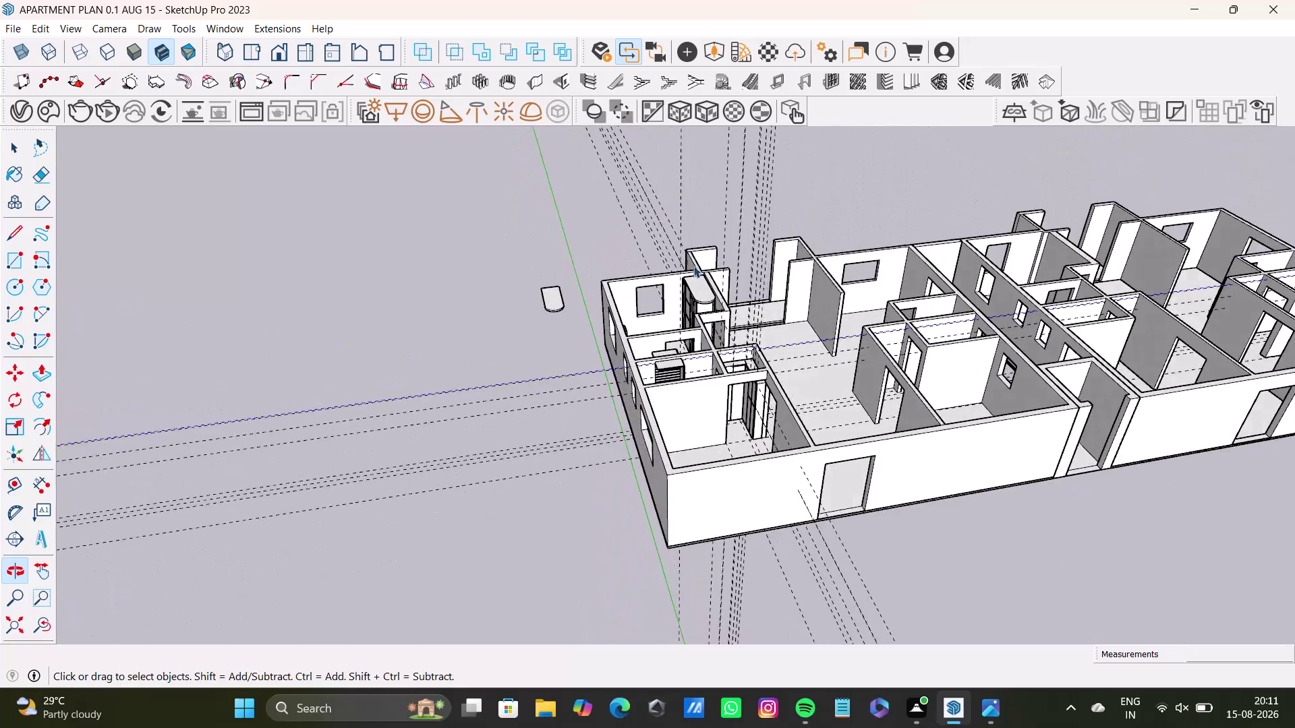
Zoom in and orbit from the apartment overview to look down over the bathroom's basin and cabinet.
scroll(up, 3)
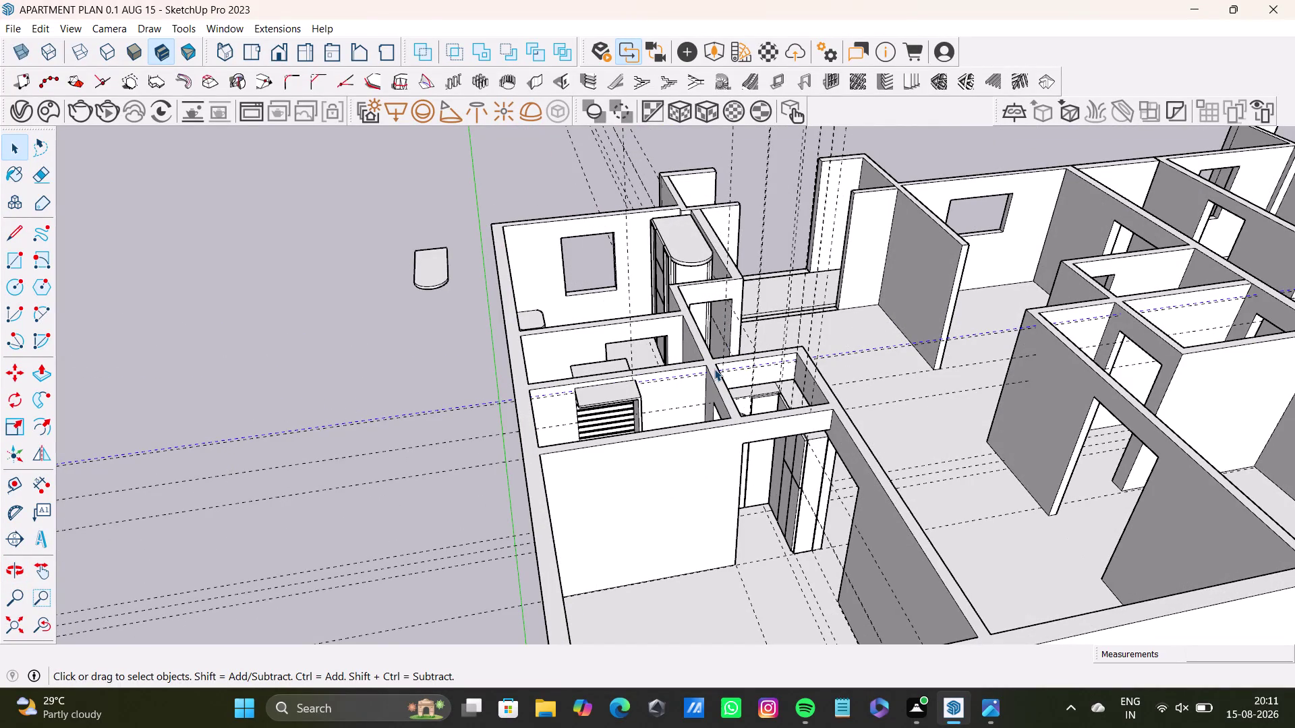
scroll(up, 3)
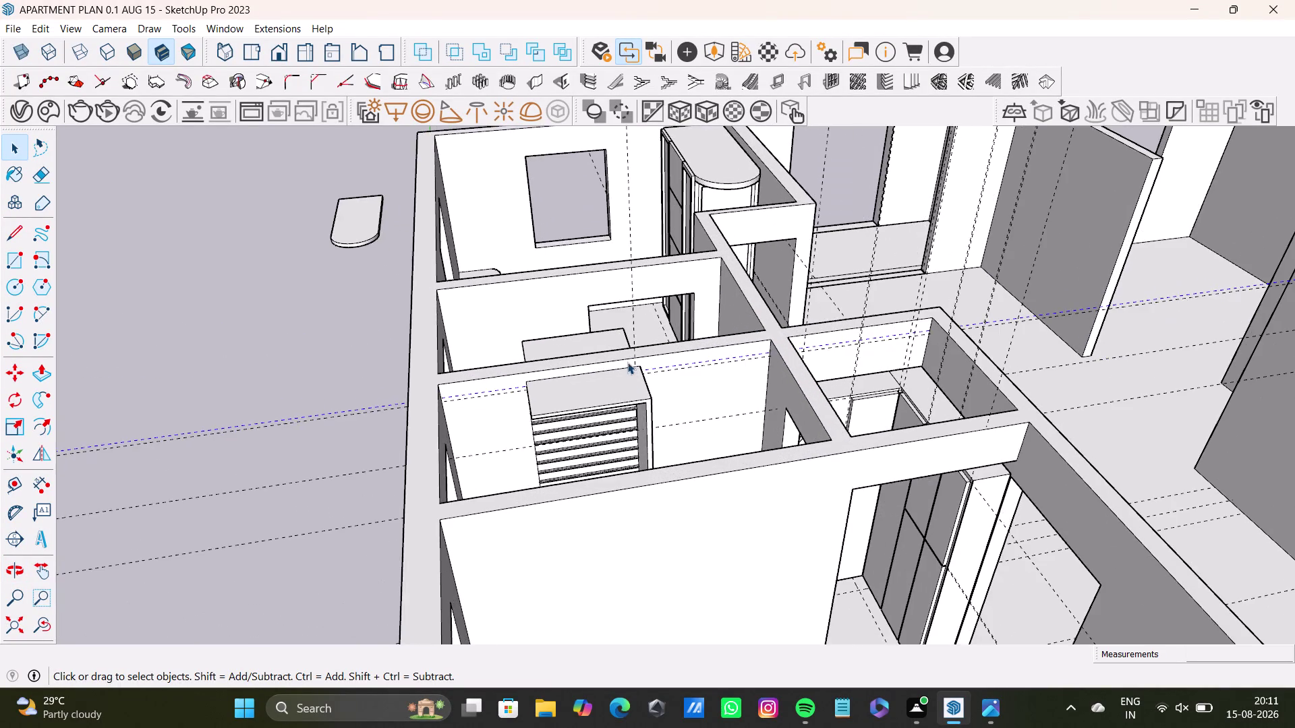
middle_drag(627, 360, 663, 638)
scroll(up, 3)
middle_drag(705, 448, 752, 305)
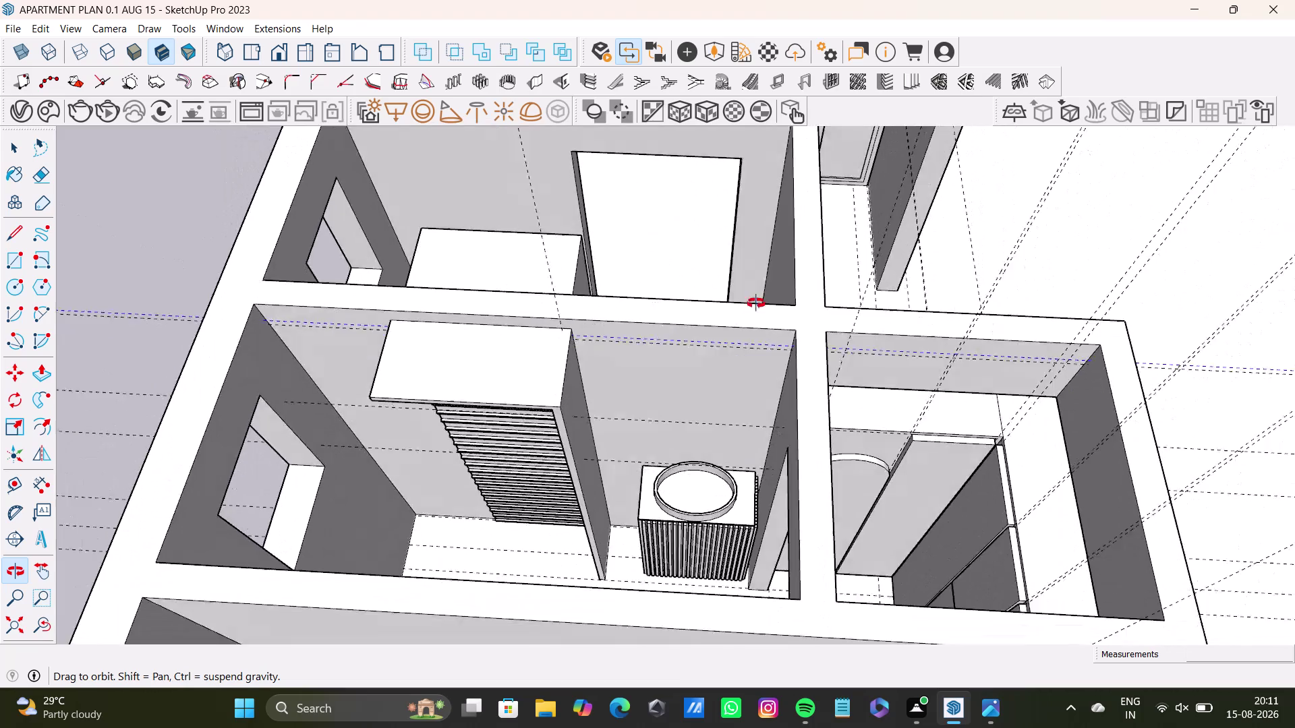
middle_drag(752, 304, 808, 272)
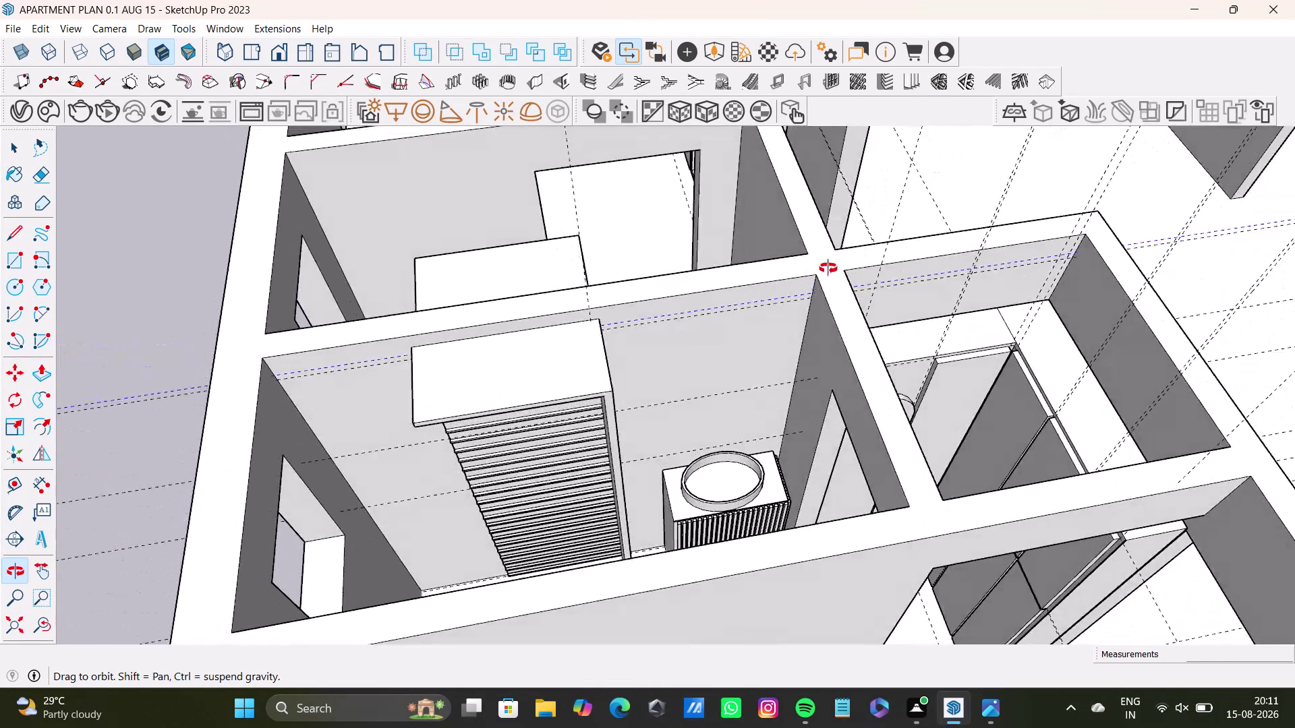
middle_drag(808, 272, 880, 261)
scroll(down, 3)
scroll(up, 3)
scroll(down, 3)
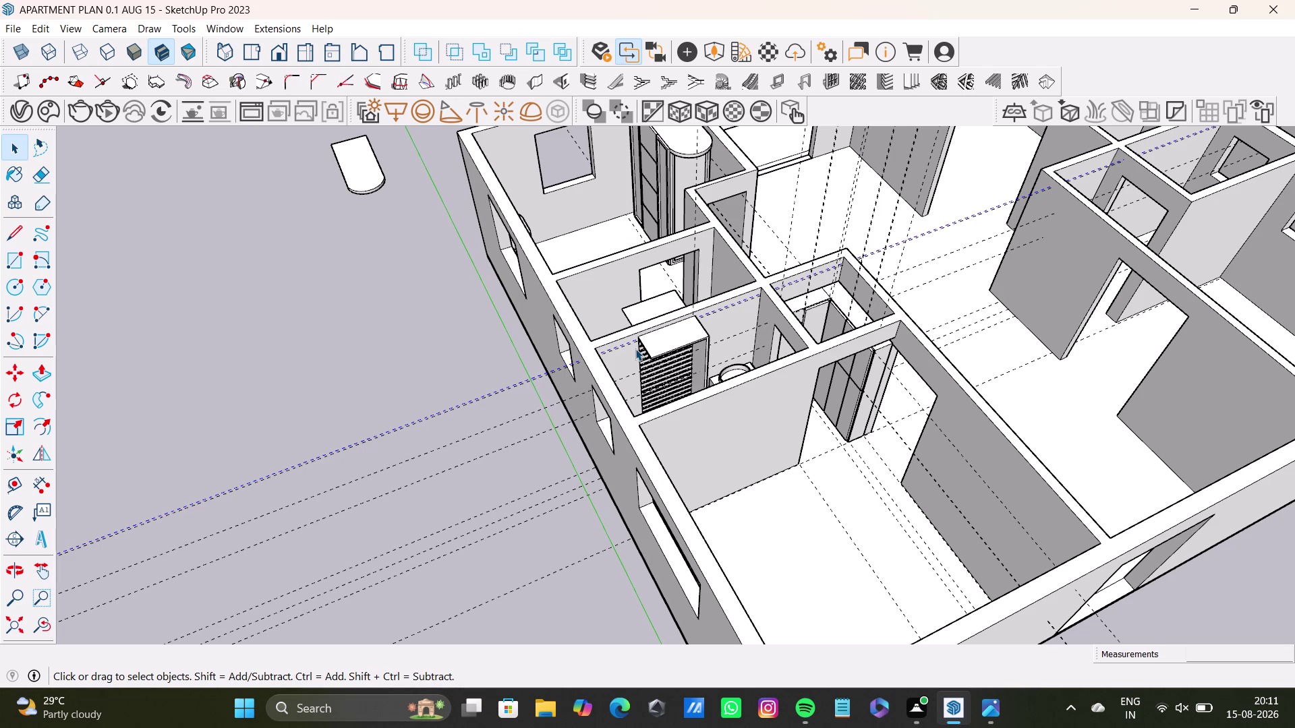
Zoom out and orbit to view the apartment corner from outside.
scroll(down, 3)
scroll(down, 3)
scroll(down, 3)
middle_drag(485, 374, 674, 489)
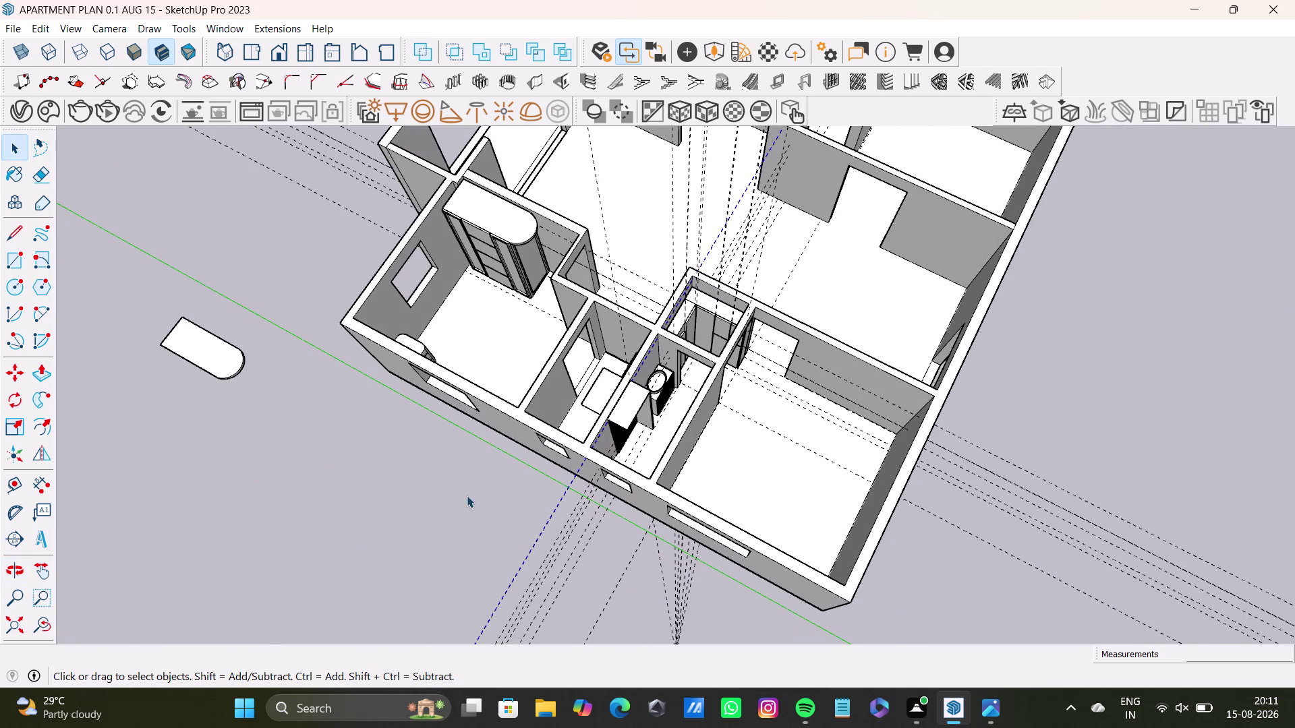
click(448, 503)
scroll(up, 3)
Orbit down into the bathroom for a close-up of the round basin and shower enclosure.
middle_drag(676, 377, 442, 182)
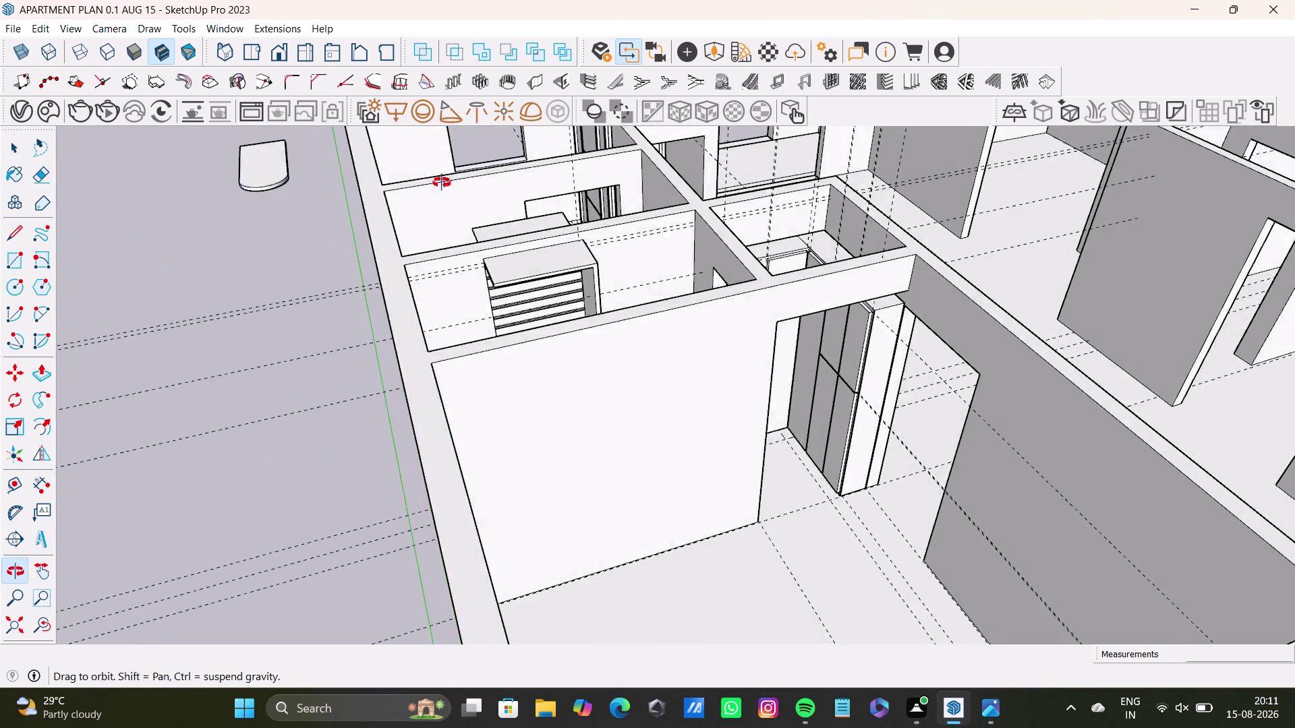
middle_drag(442, 182, 867, 465)
middle_drag(758, 393, 209, 286)
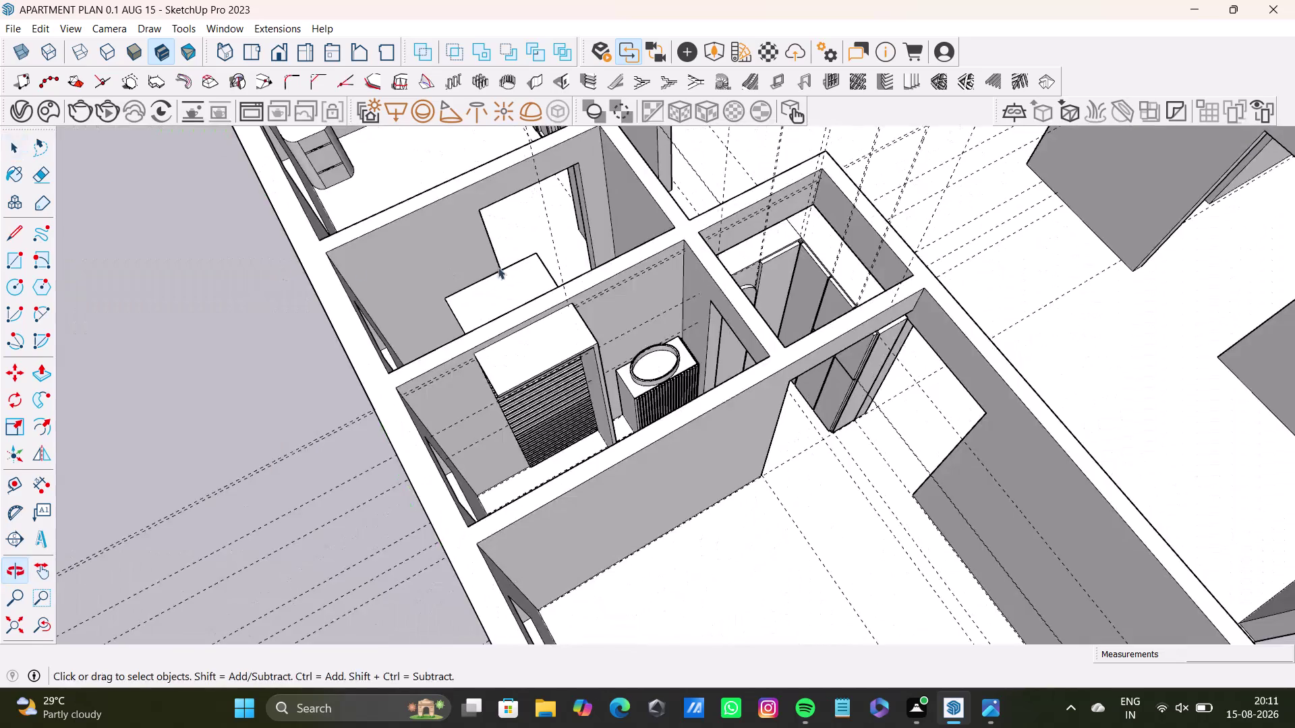
scroll(up, 3)
middle_drag(604, 288, 392, 291)
scroll(up, 3)
middle_click(478, 395)
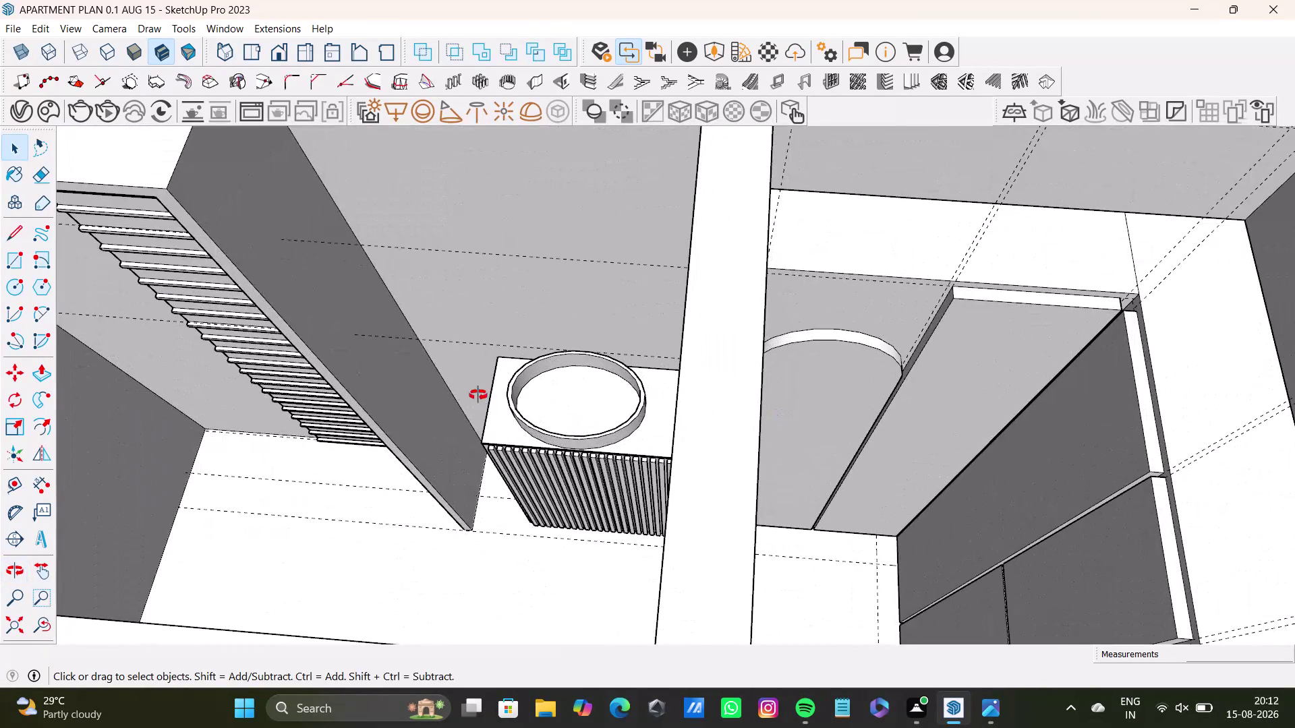
middle_drag(746, 457, 669, 380)
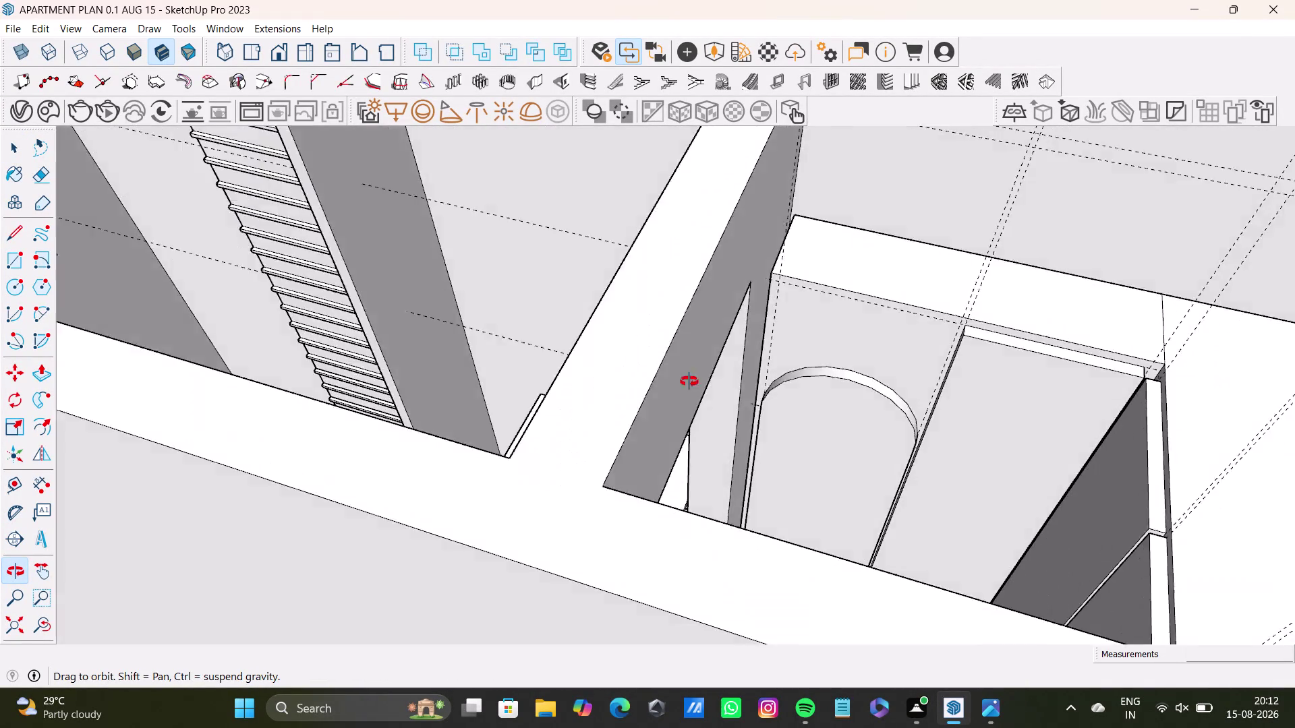
middle_drag(668, 380, 756, 384)
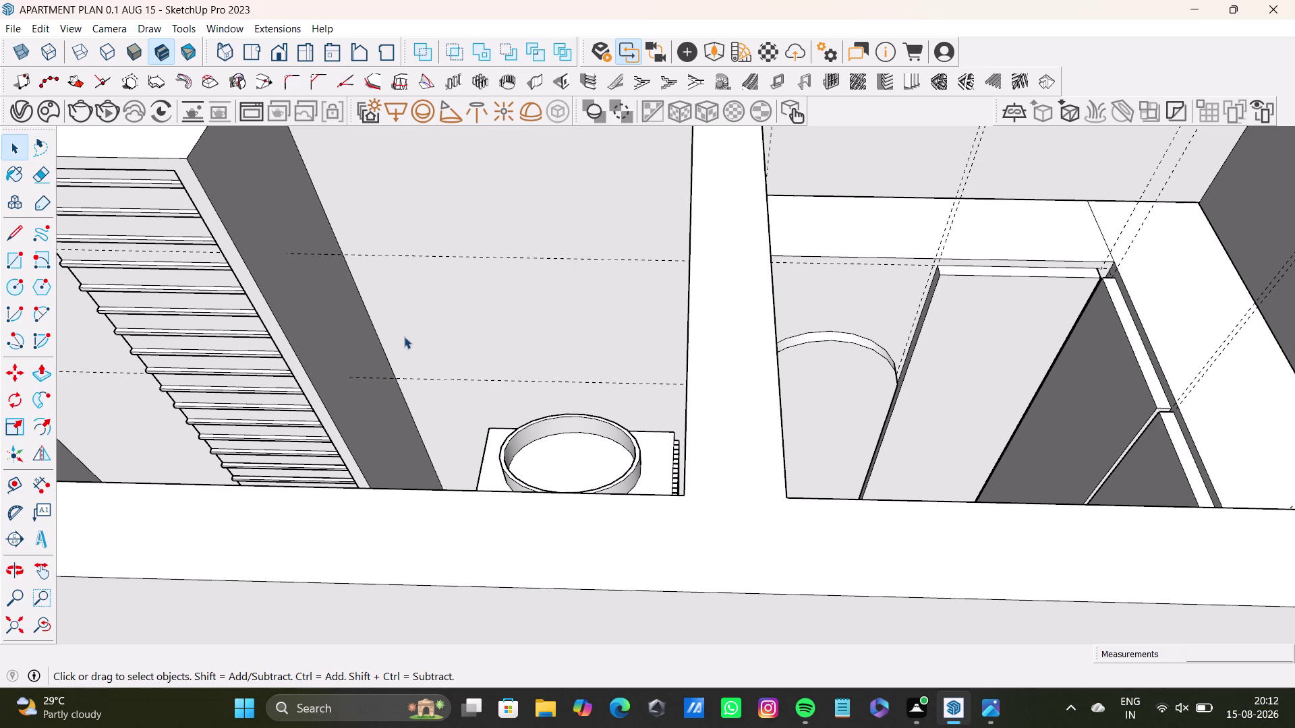
Orbit back out and zoom out to see the bathroom block from the living area.
middle_drag(418, 399, 553, 518)
middle_drag(452, 452, 559, 592)
scroll(down, 3)
middle_drag(510, 496, 498, 409)
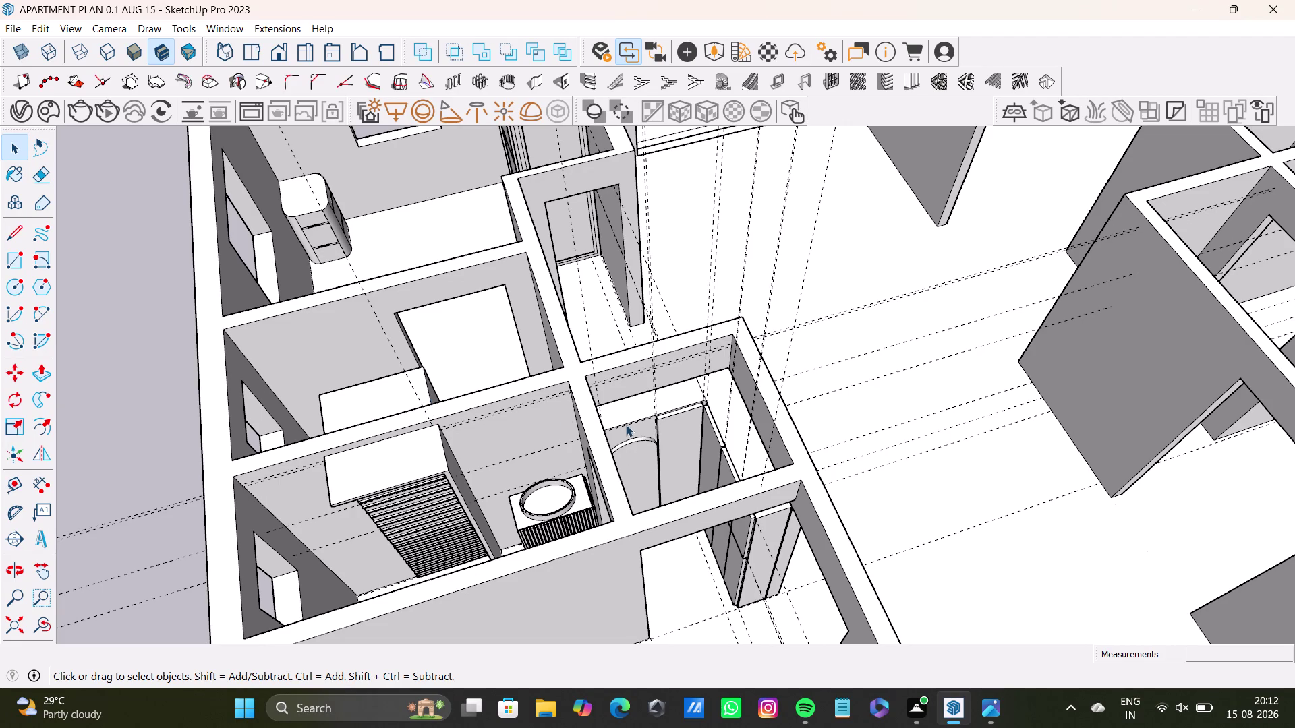
middle_drag(610, 429, 466, 295)
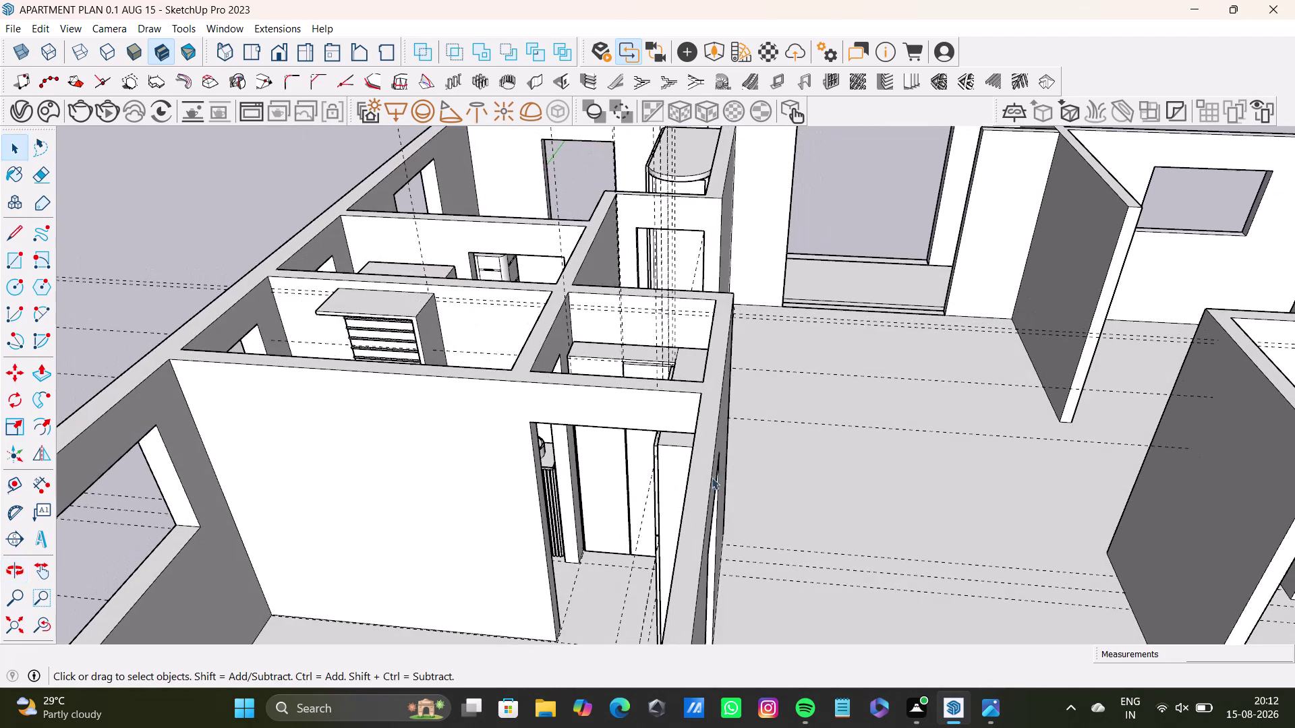